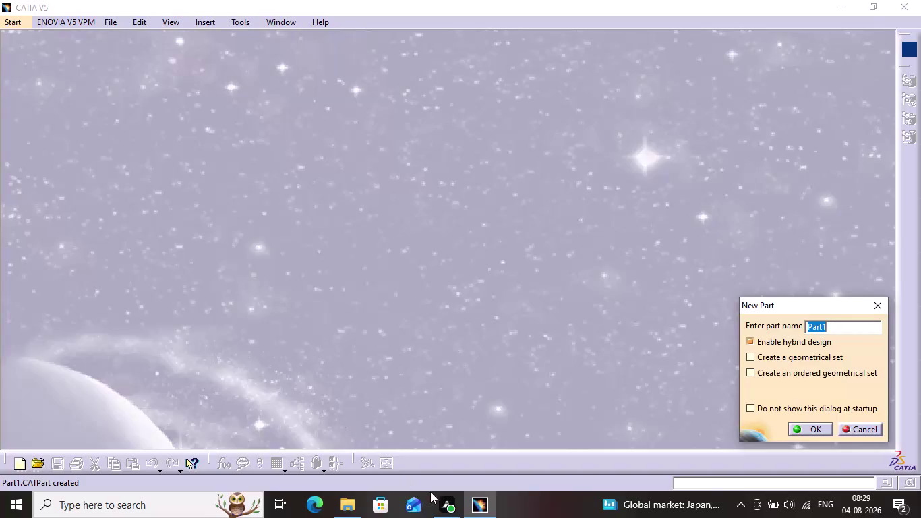
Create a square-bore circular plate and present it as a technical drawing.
Create the new part Part1 and select its yz plane.
click(822, 433)
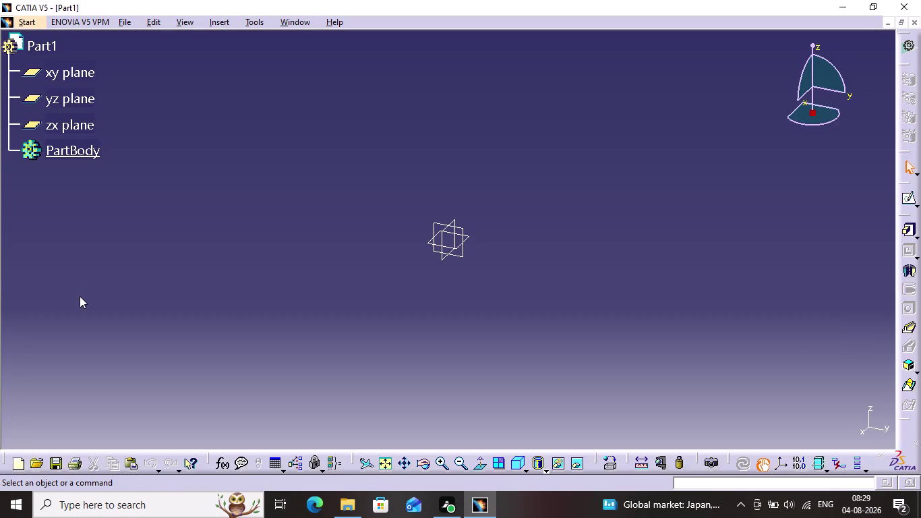
click(461, 231)
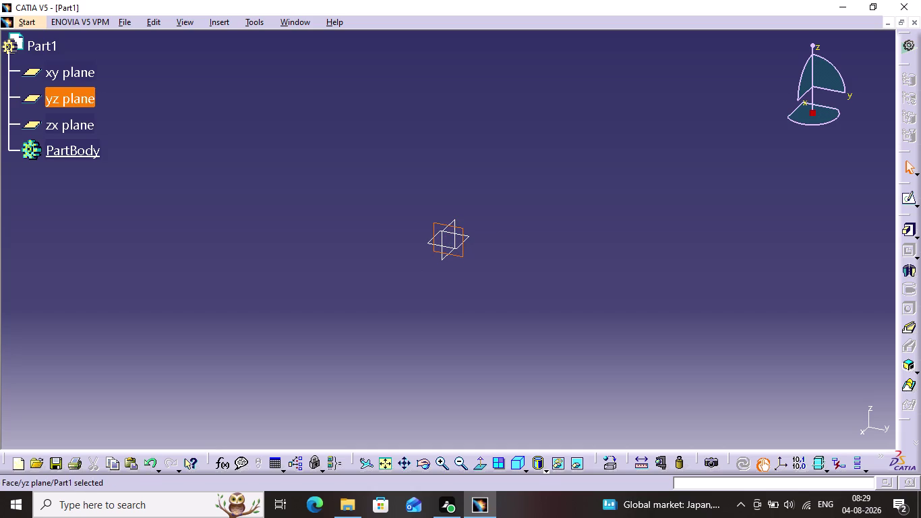
Briefly open and exit a yz-plane sketch, then start a sketch on the xy plane.
click(905, 202)
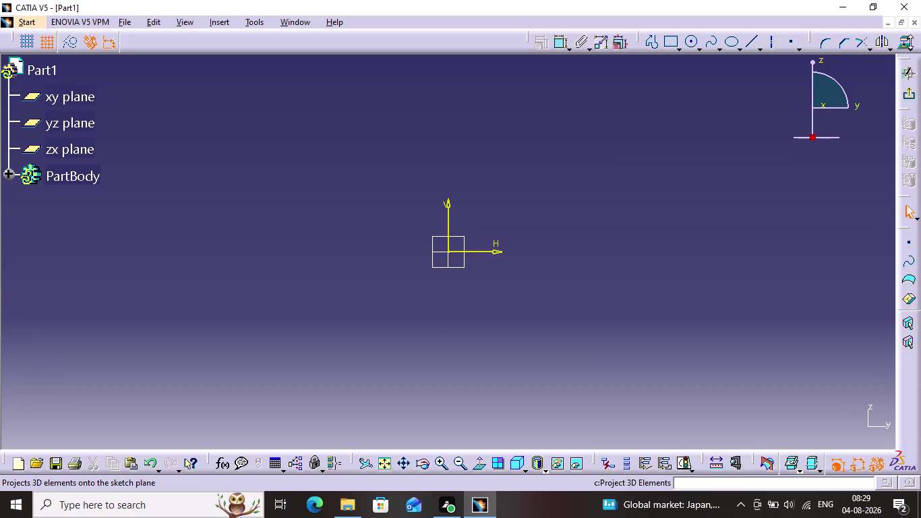
click(909, 98)
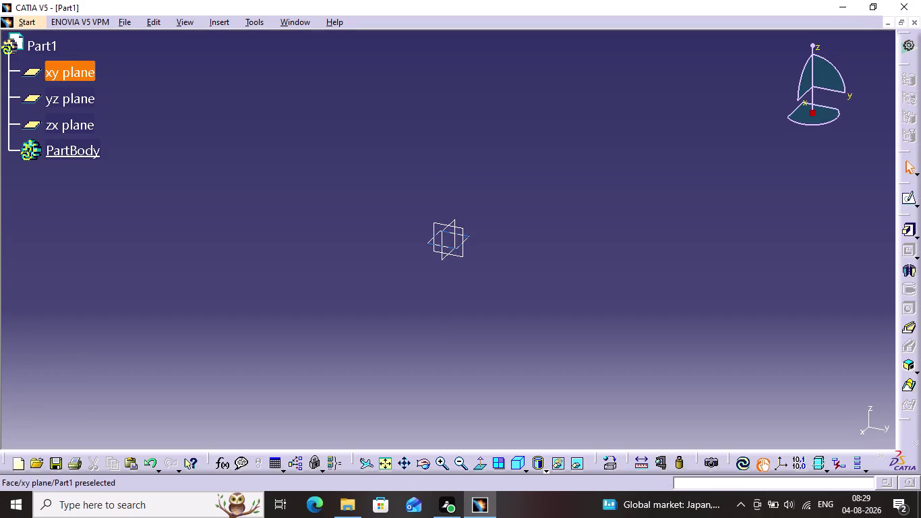
click(469, 234)
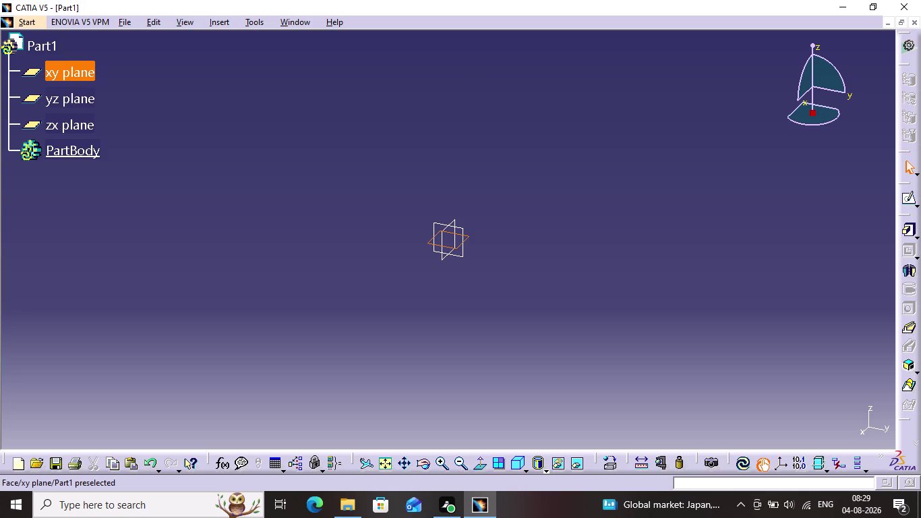
click(916, 195)
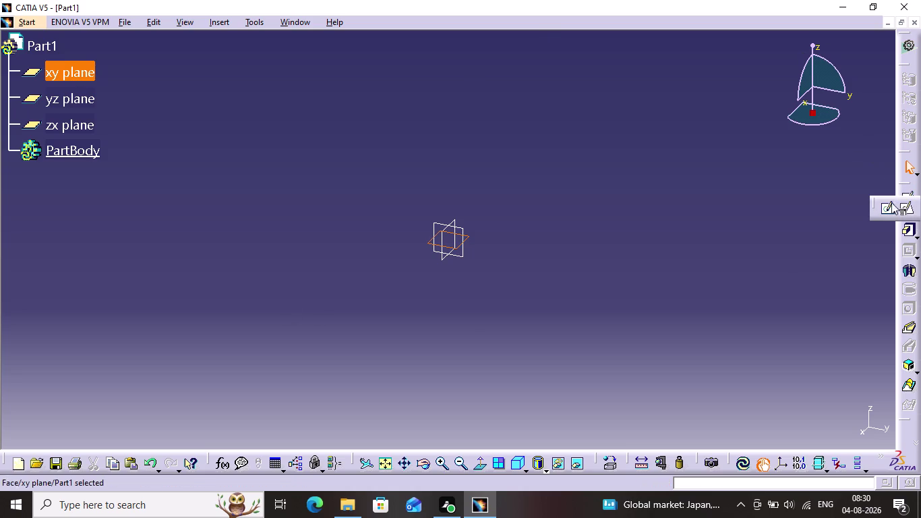
click(891, 208)
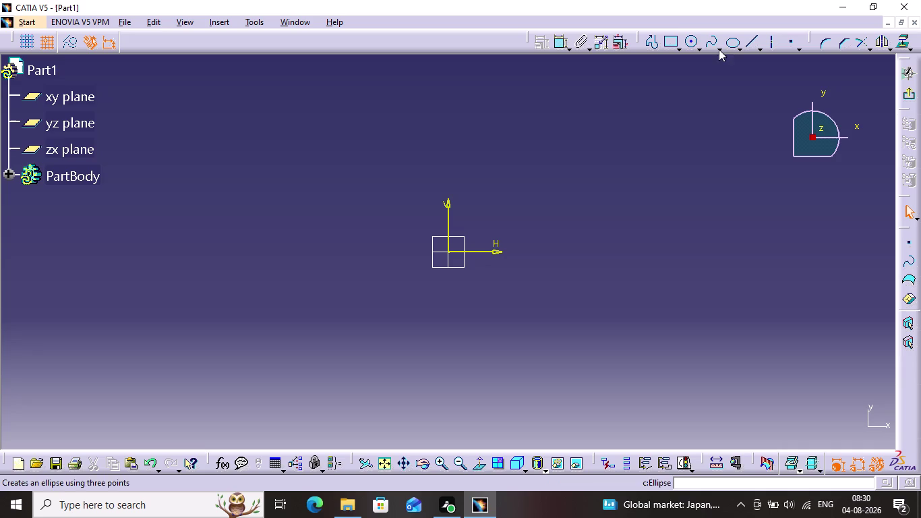
Cancel a misplaced circle, draw one centred on the origin, and begin its diameter dimension.
click(690, 39)
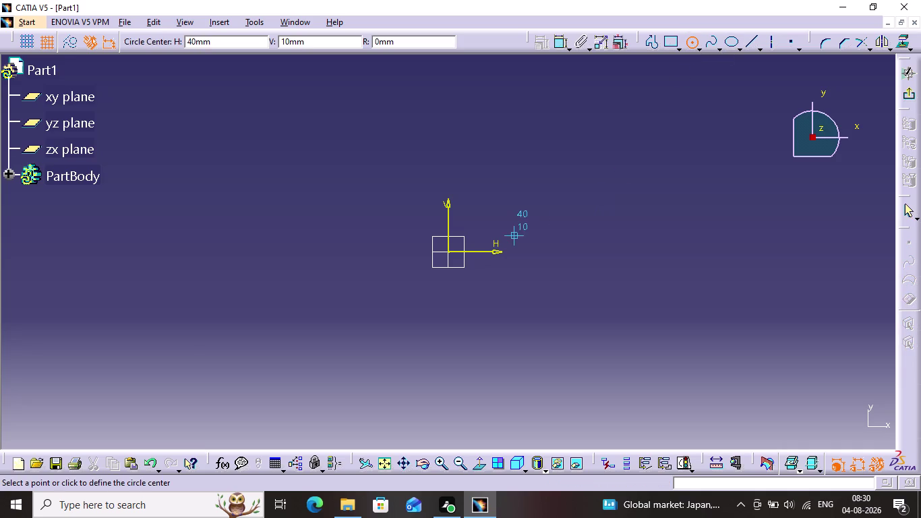
drag(459, 247, 446, 251)
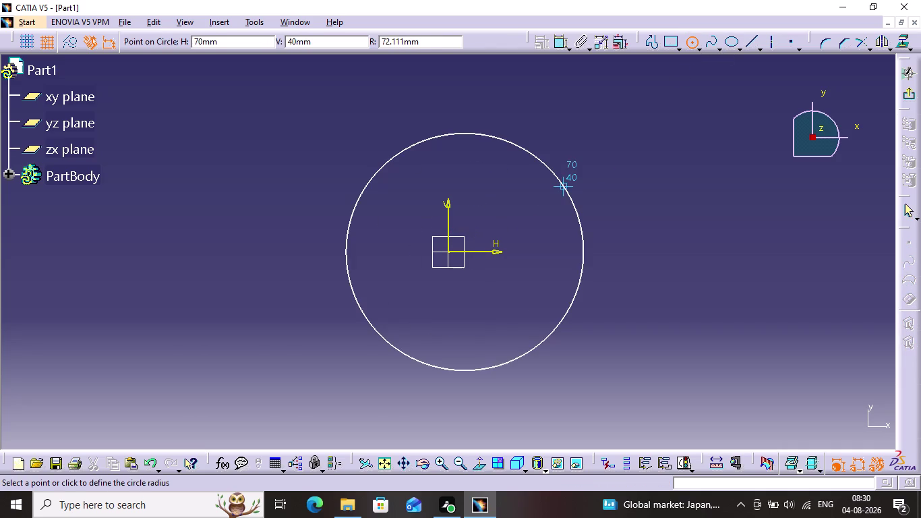
key(Escape)
key(Escape)
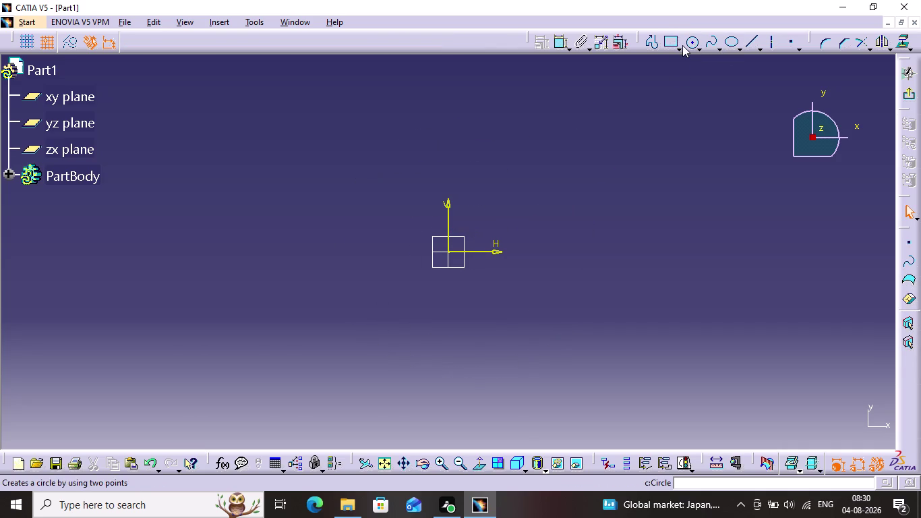
click(686, 42)
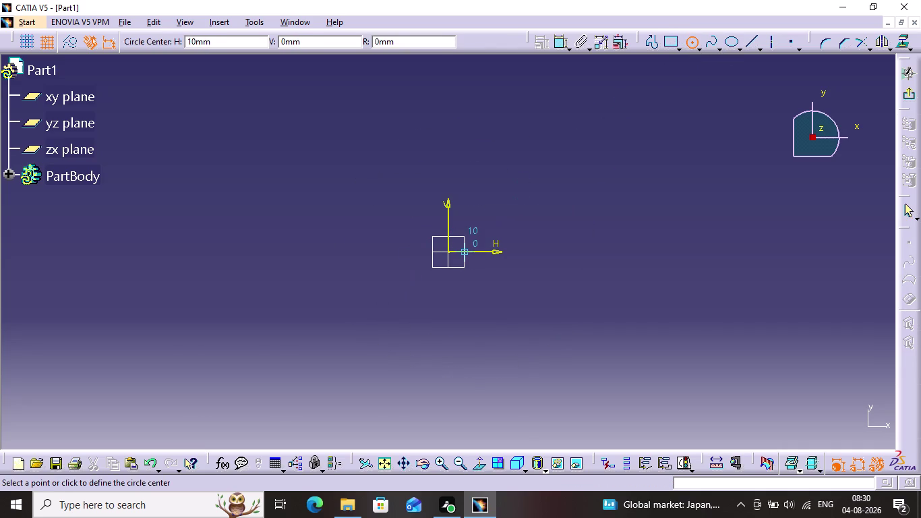
click(447, 248)
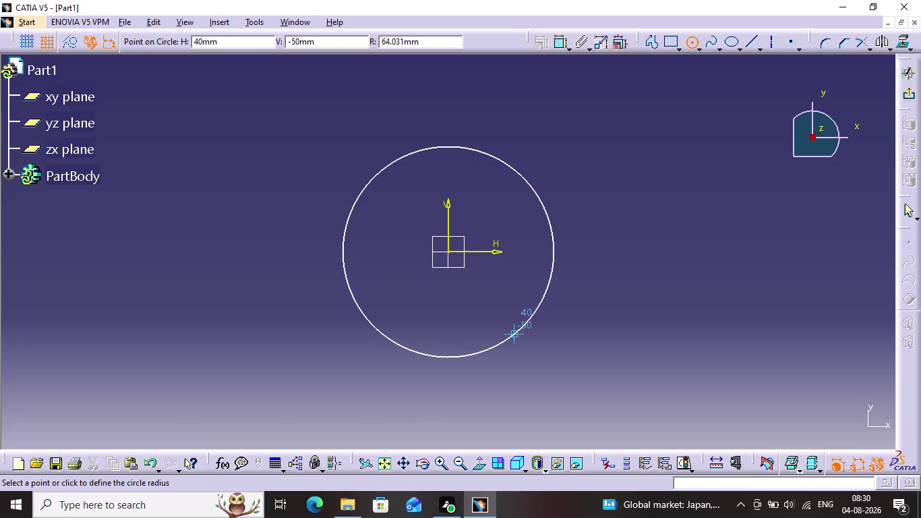
click(516, 327)
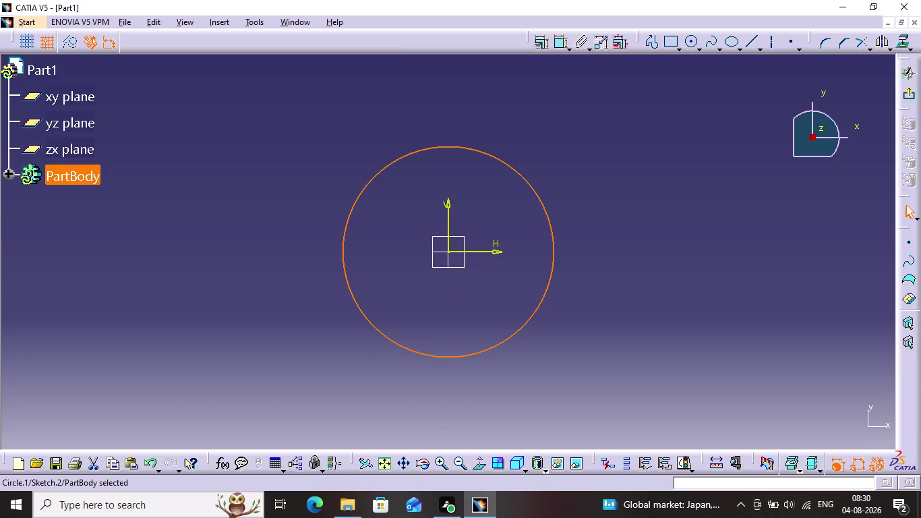
click(561, 47)
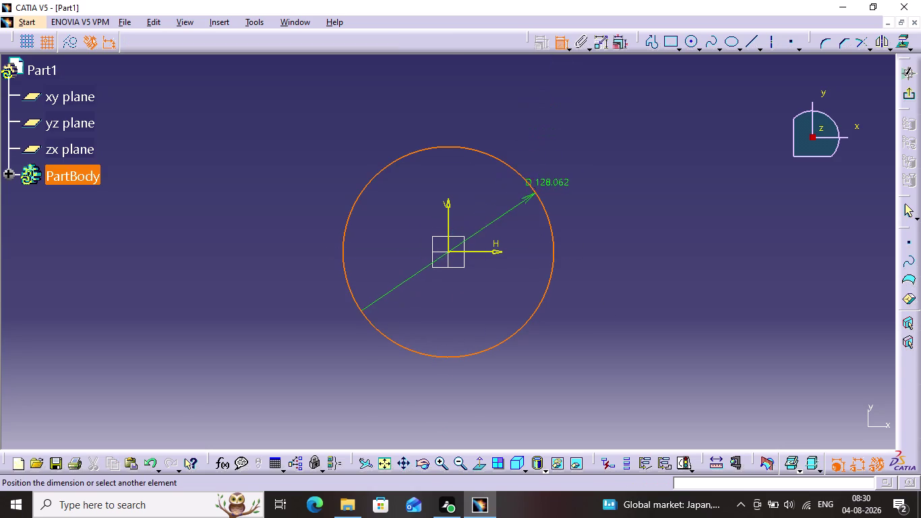
Place the diameter dimension and set it to 140 mm.
triple_click(567, 160)
double_click(568, 160)
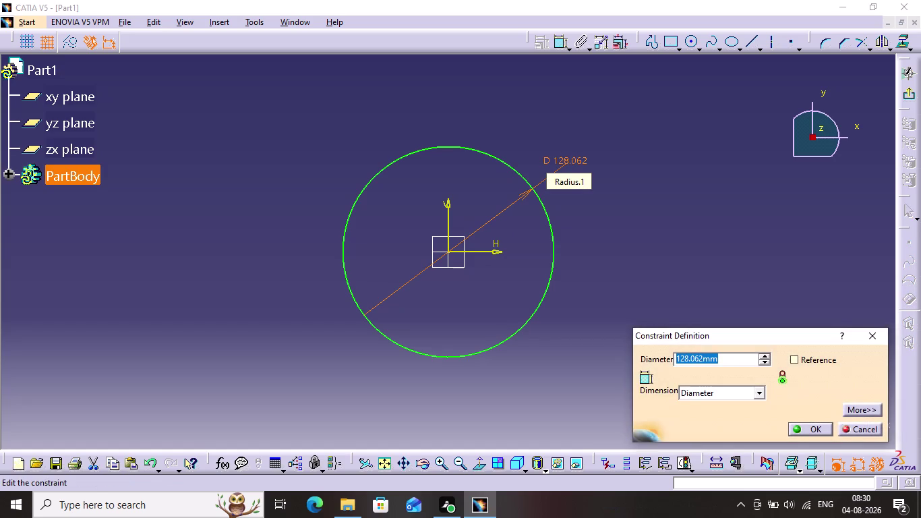
key(1)
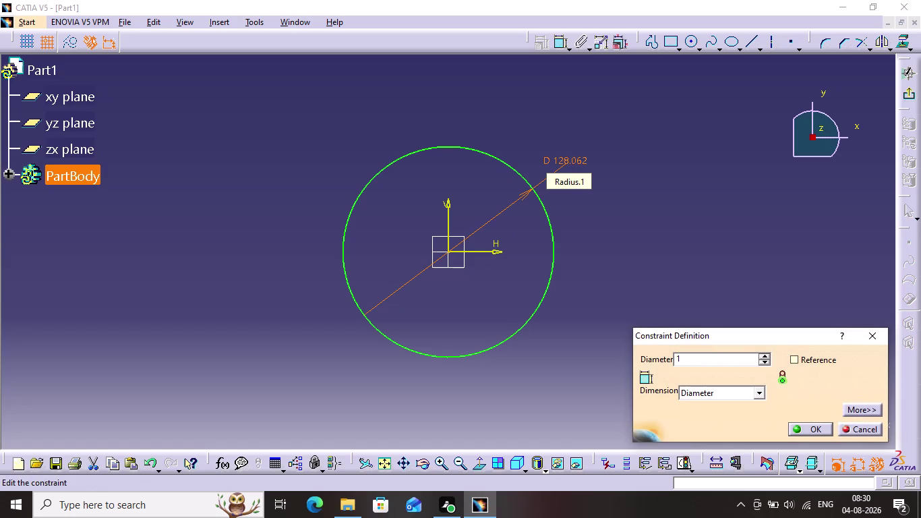
text(40)
key(Return)
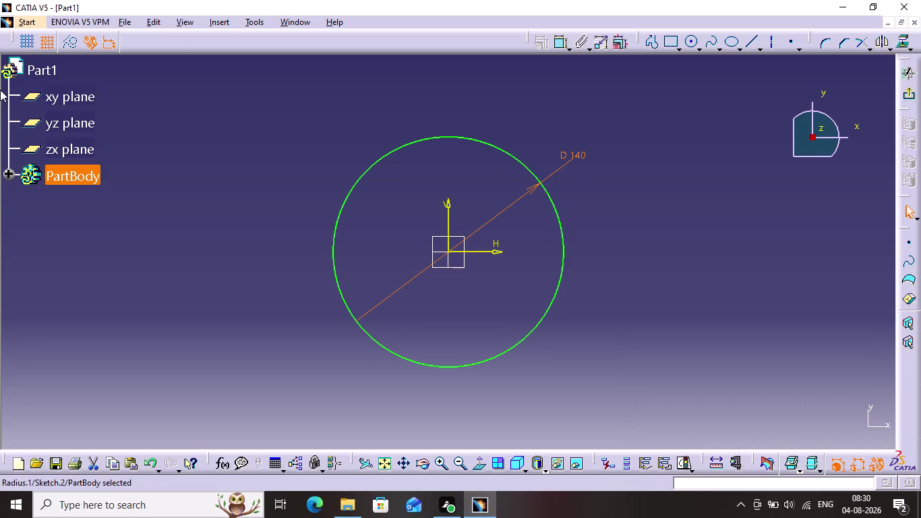
click(688, 40)
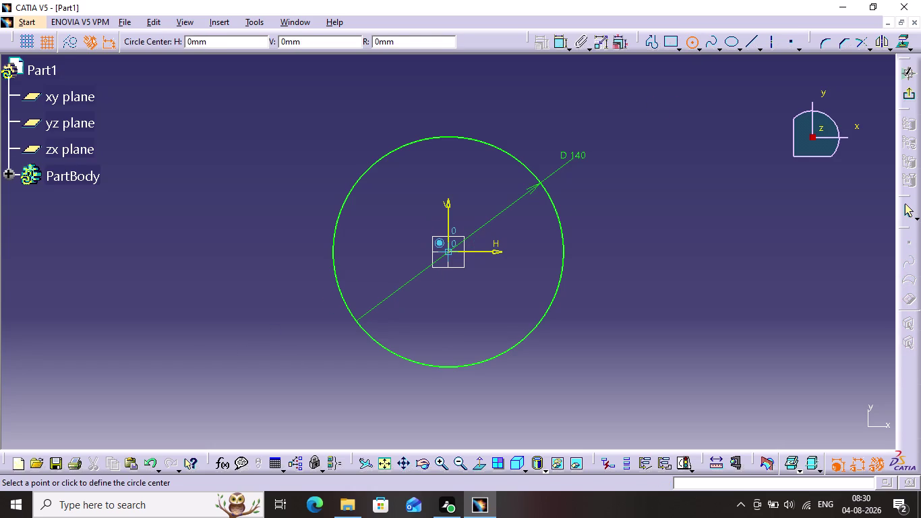
Draw a second circle at the origin and constrain its diameter to 95 mm.
click(449, 249)
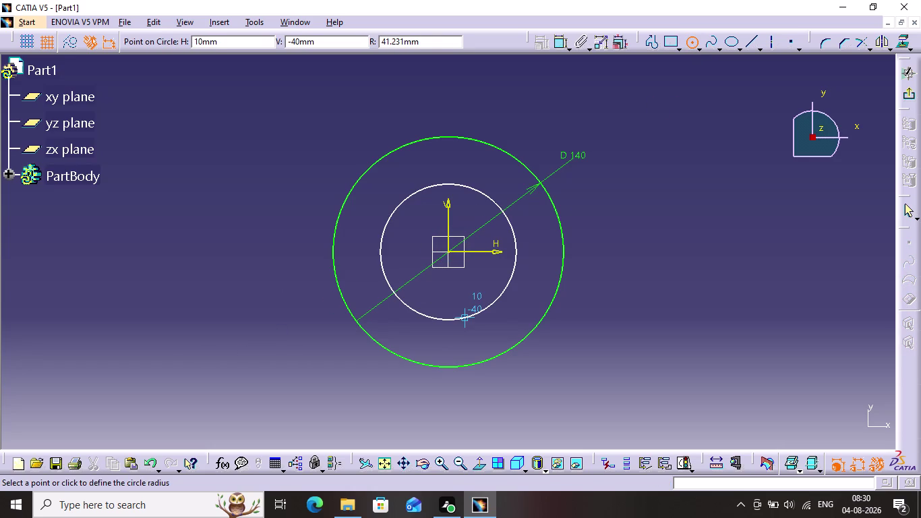
click(470, 327)
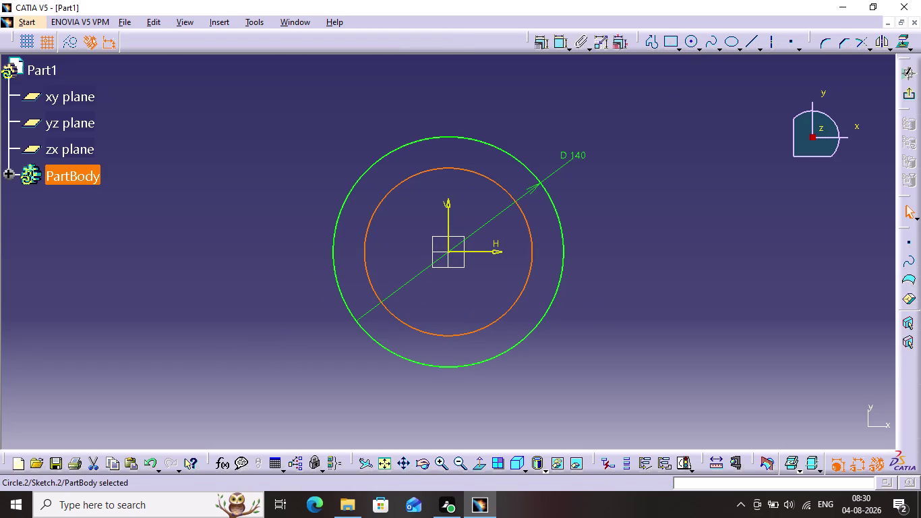
click(555, 43)
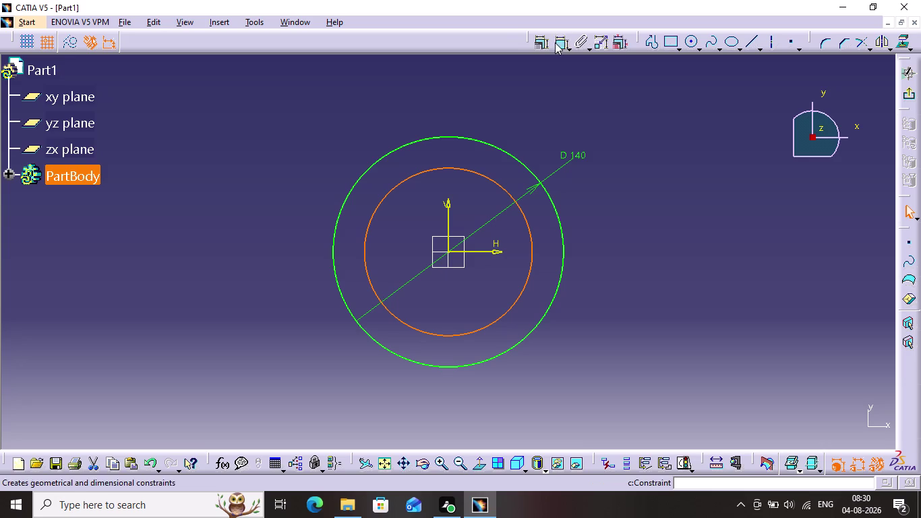
click(538, 103)
double_click(537, 95)
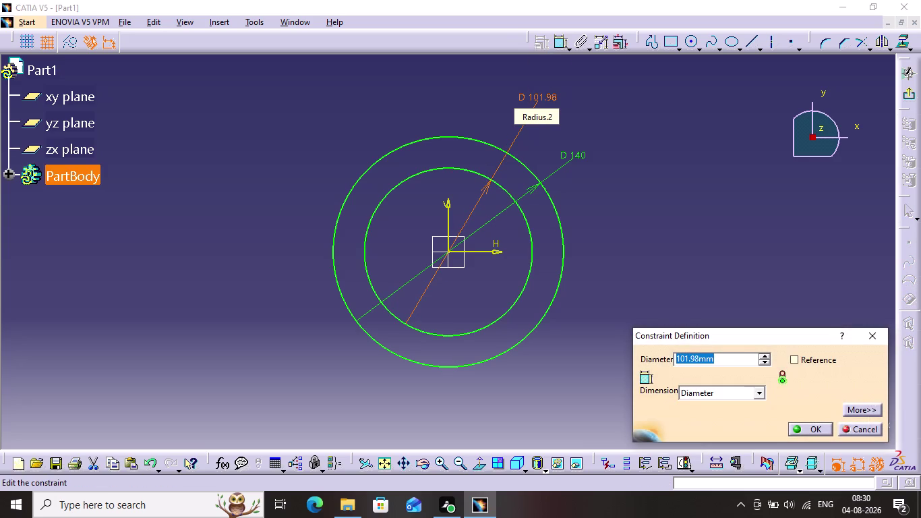
text(95)
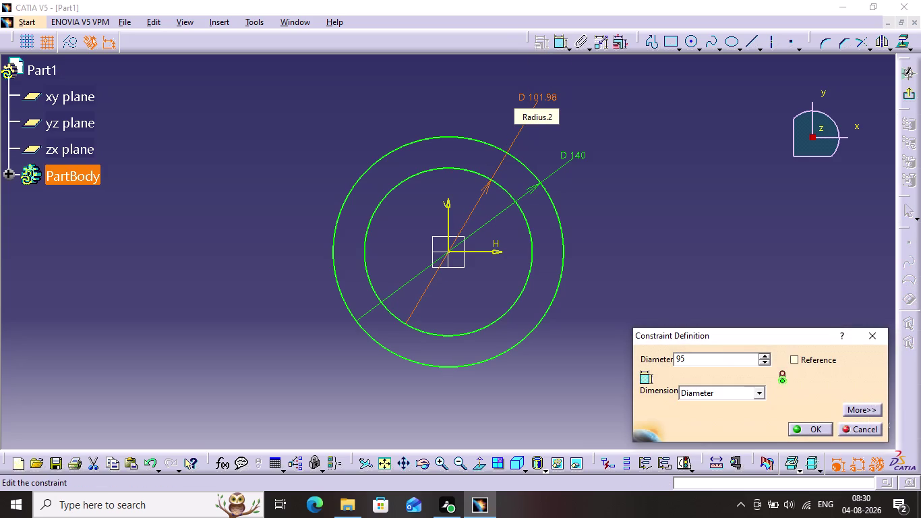
key(Return)
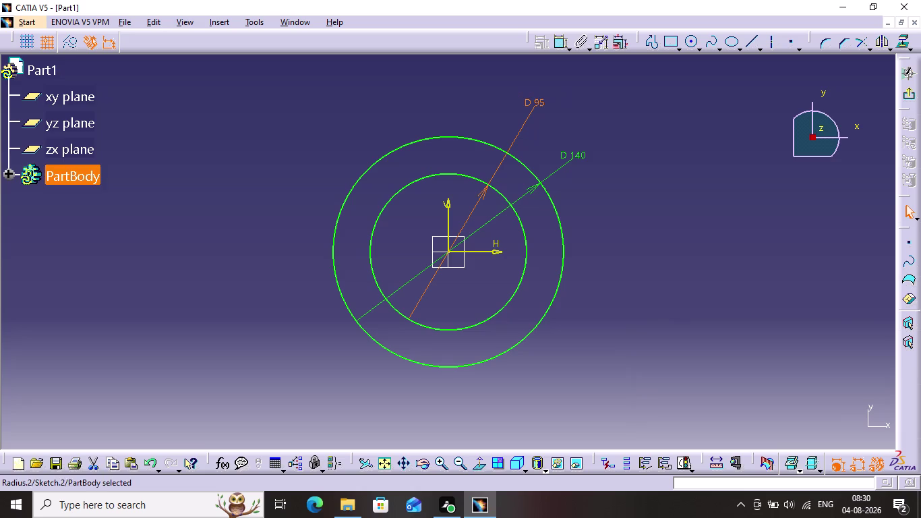
Convert the 95 mm inner circle into dashed construction geometry.
click(594, 89)
click(425, 176)
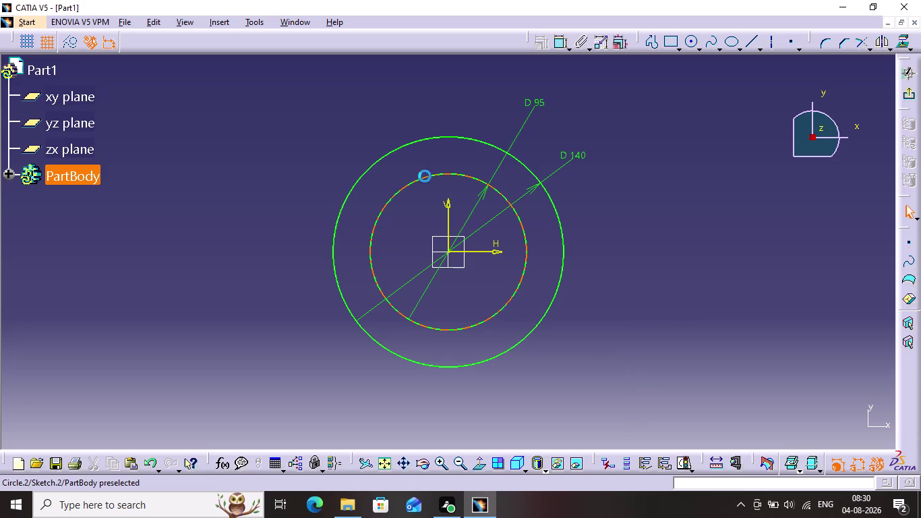
click(73, 43)
click(208, 113)
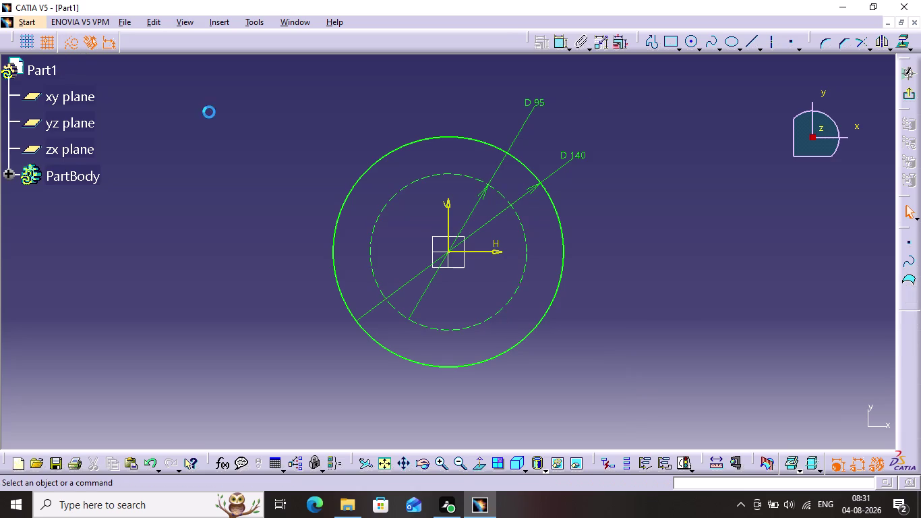
click(76, 39)
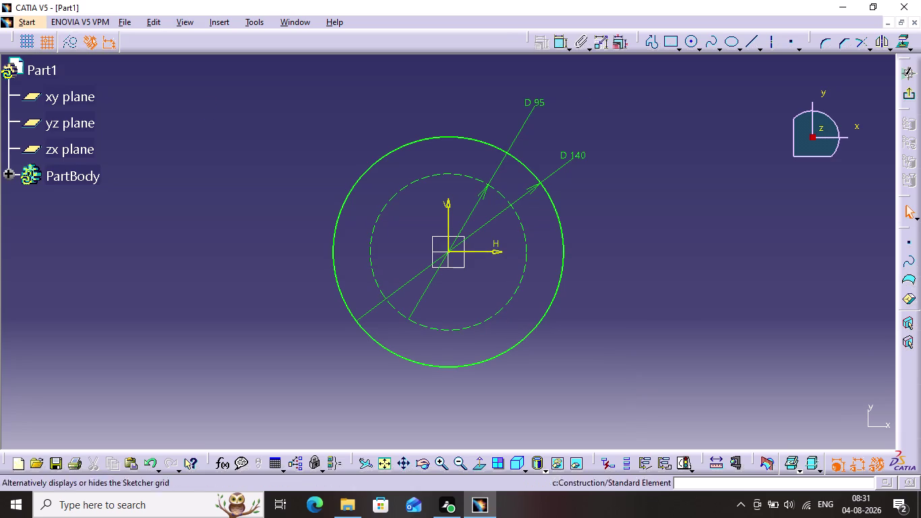
Draw small hole circles centred on the pitch circle's top and right.
click(695, 39)
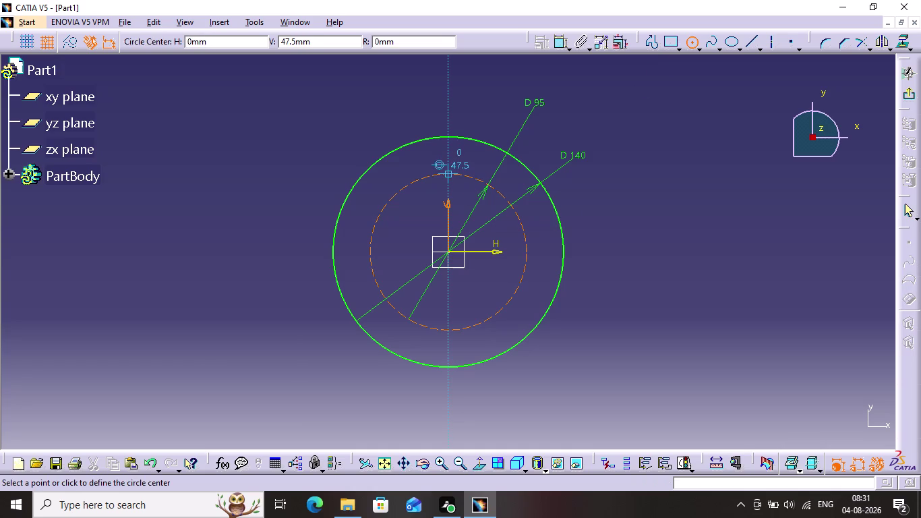
click(449, 173)
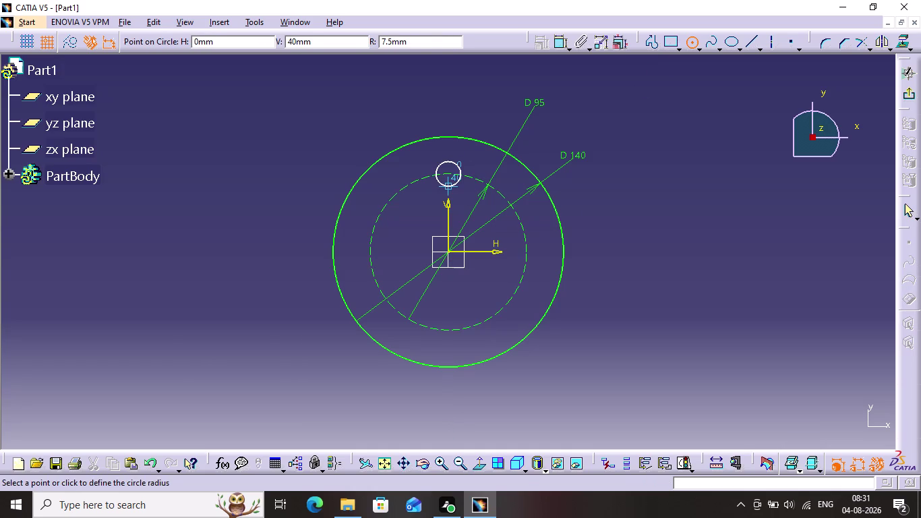
click(462, 188)
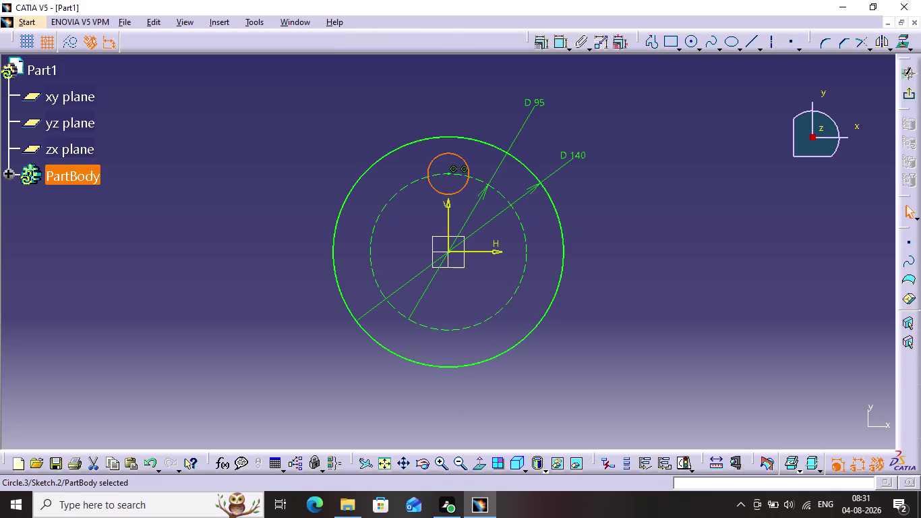
click(640, 199)
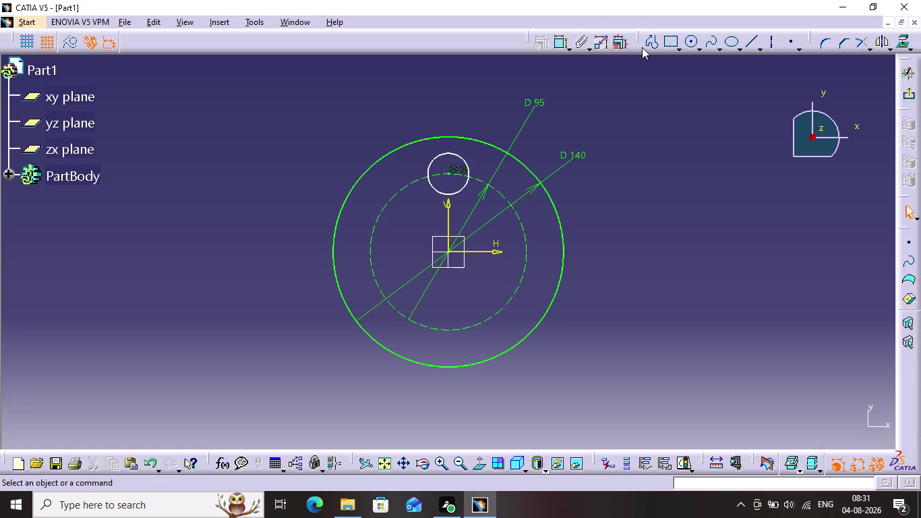
click(689, 41)
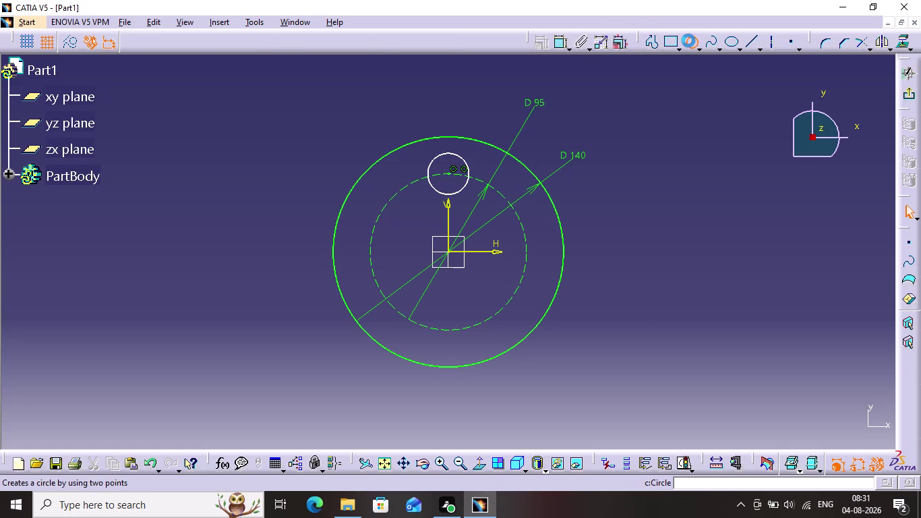
click(526, 251)
click(525, 267)
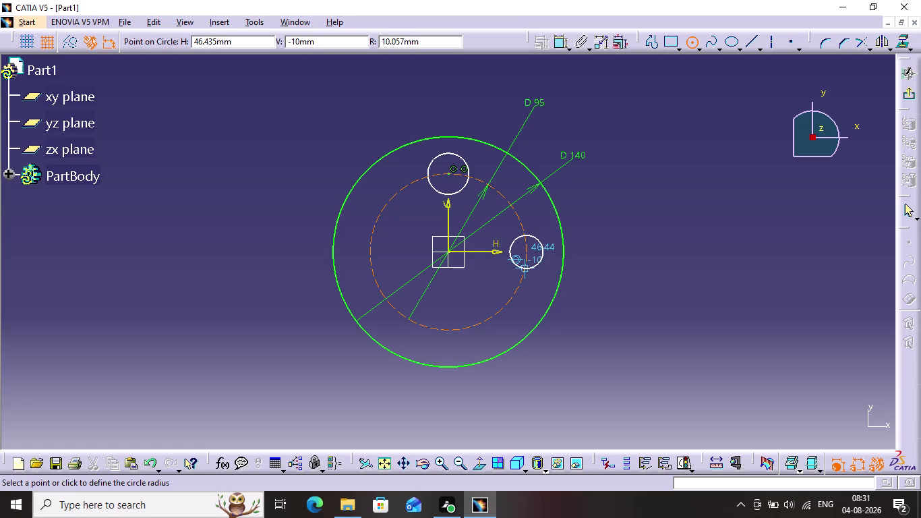
click(694, 248)
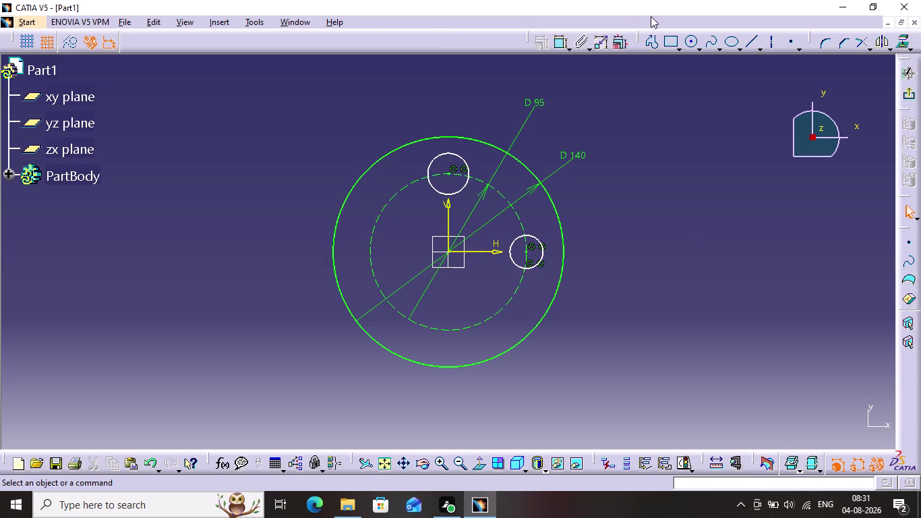
Draw hole circles on the pitch circle's left and bottom.
click(689, 43)
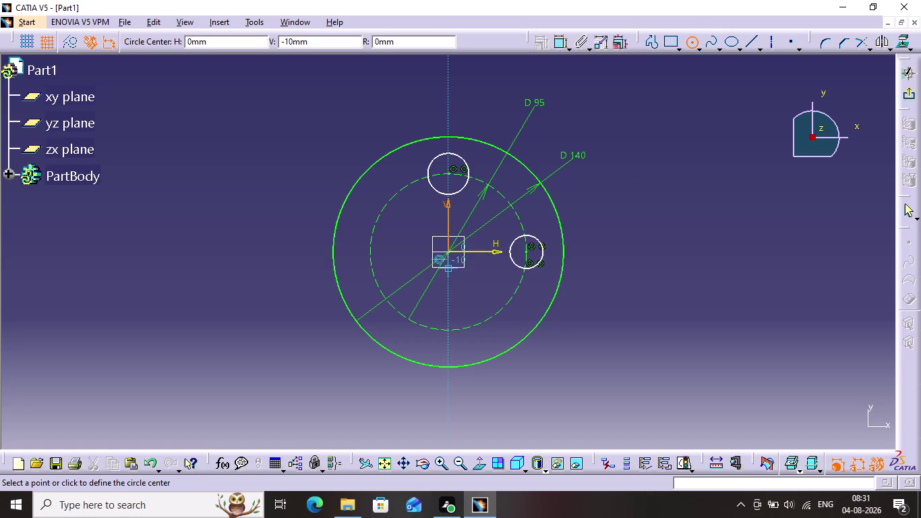
click(371, 251)
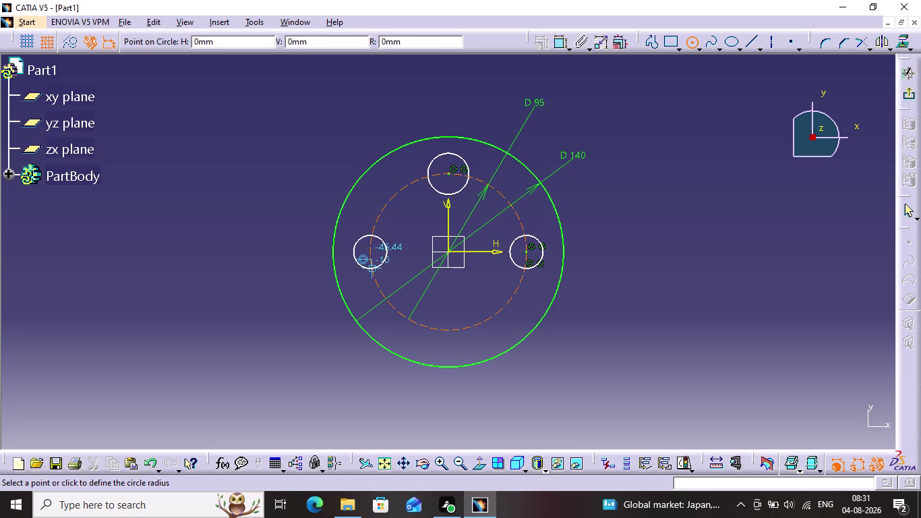
click(374, 263)
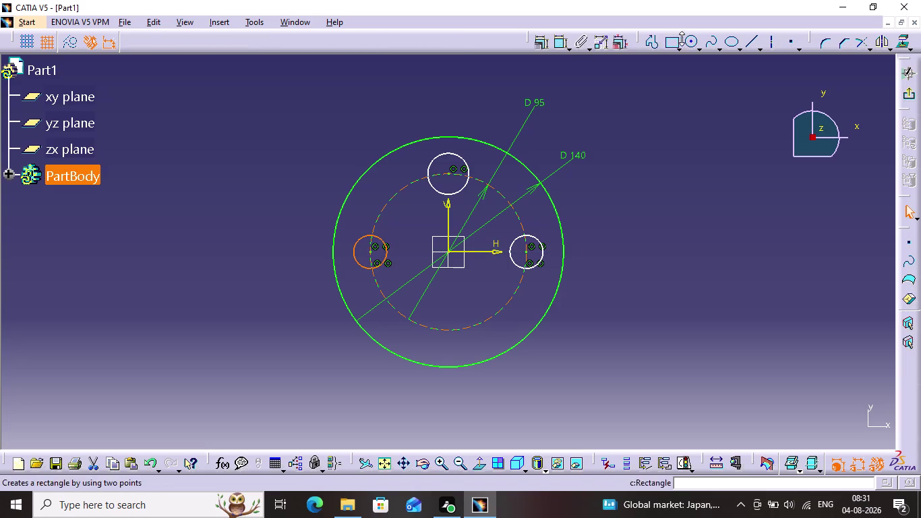
click(687, 43)
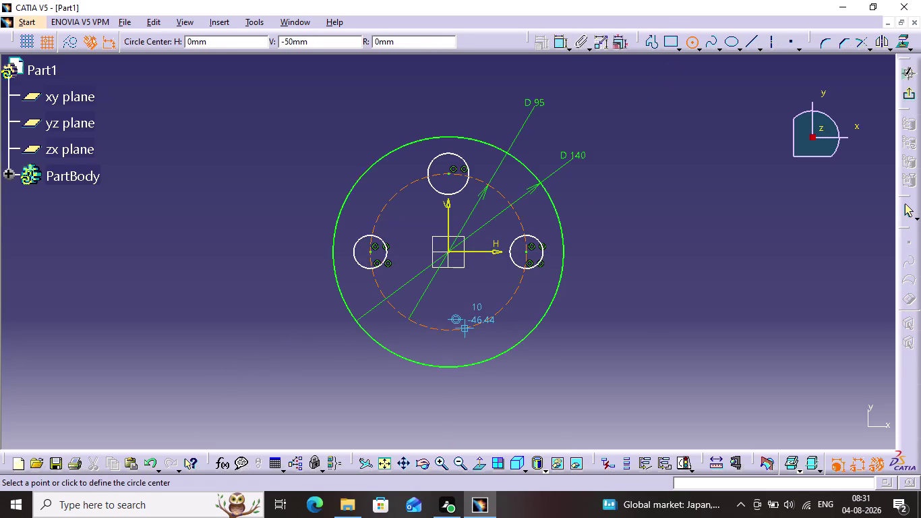
click(448, 331)
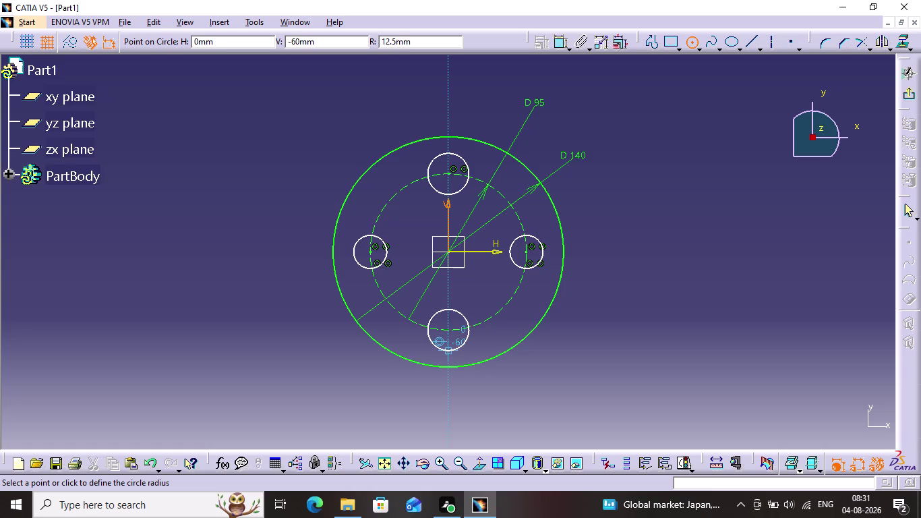
click(449, 343)
click(572, 355)
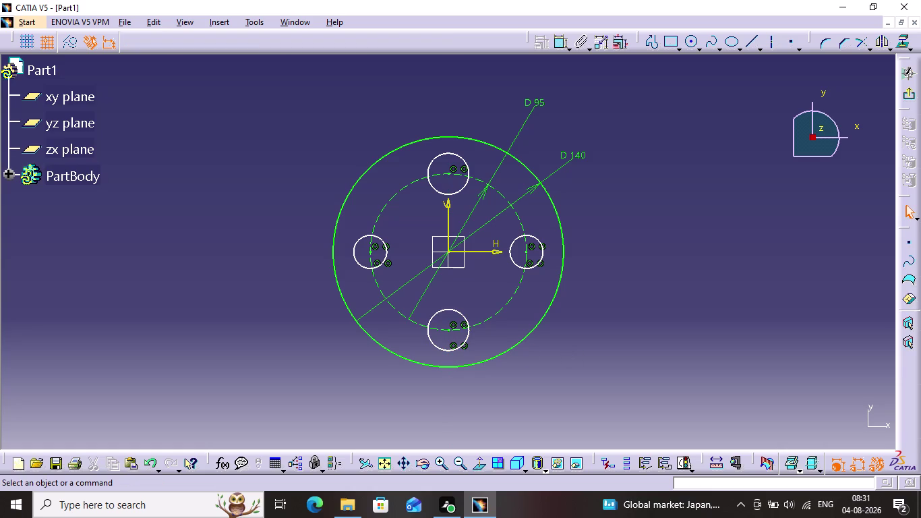
right_click(772, 339)
click(772, 339)
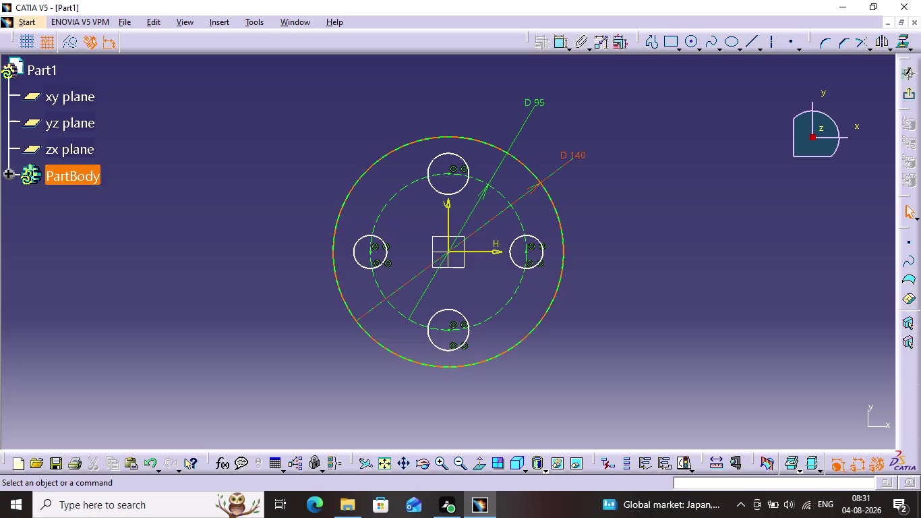
double_click(562, 45)
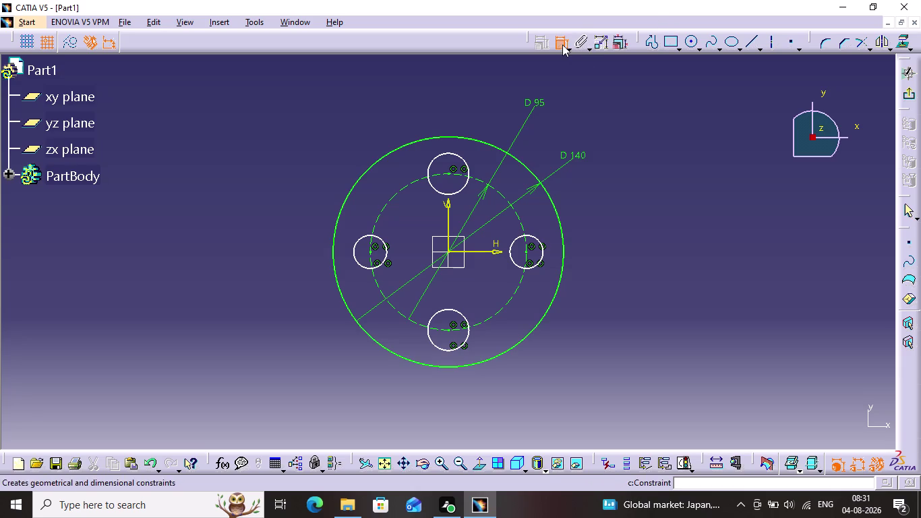
Dimension the top and right holes to 20 mm diameter.
click(447, 151)
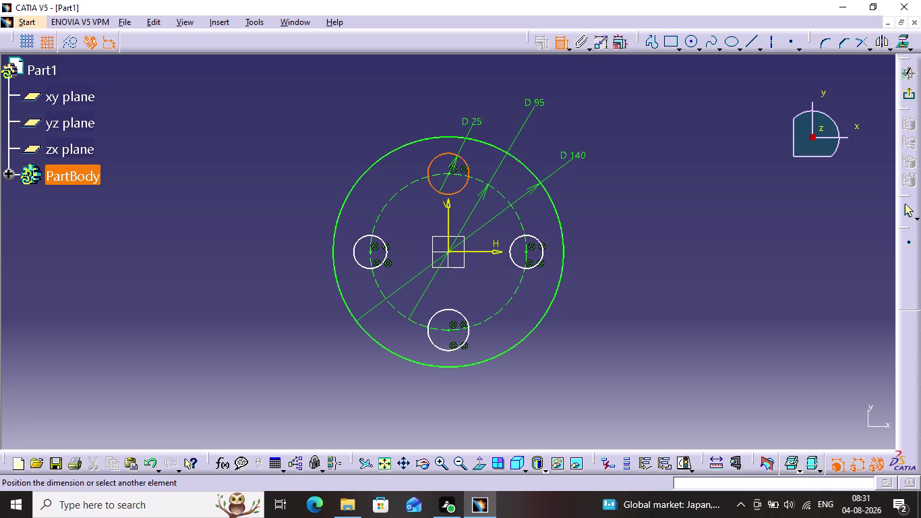
click(489, 108)
double_click(492, 103)
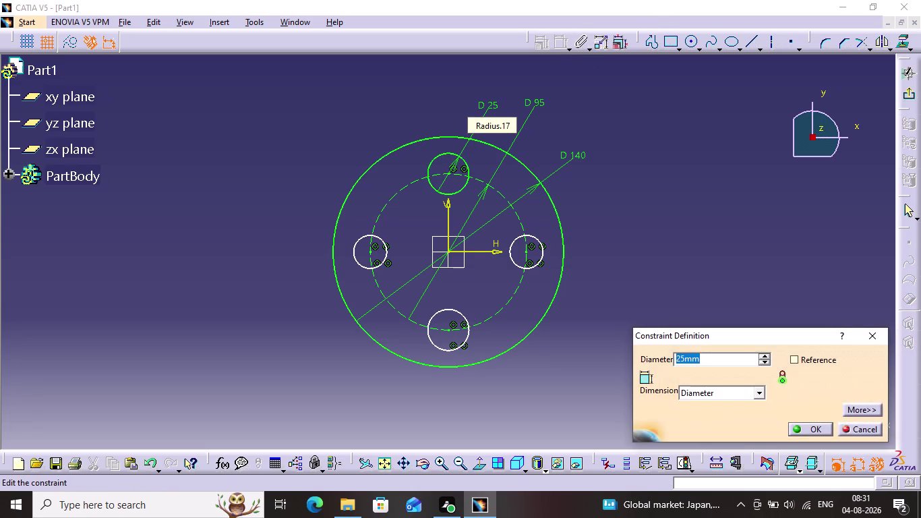
text(20)
key(Return)
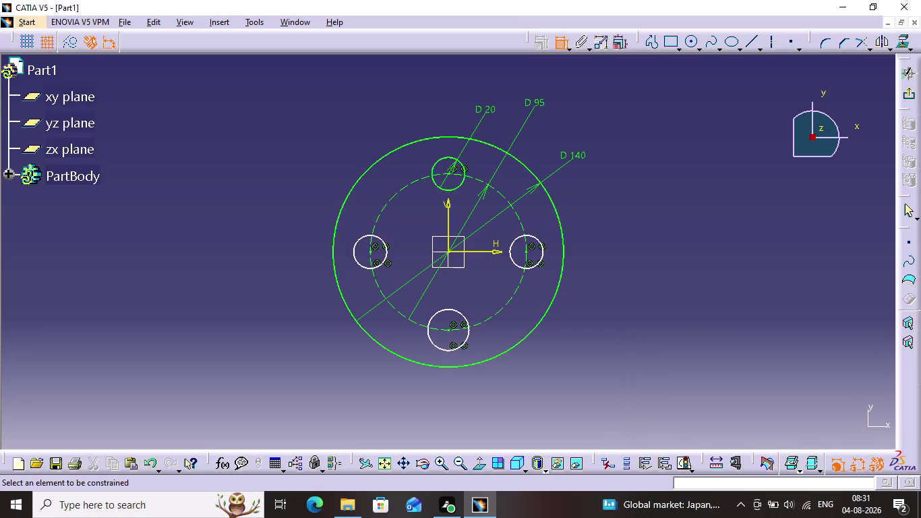
click(514, 238)
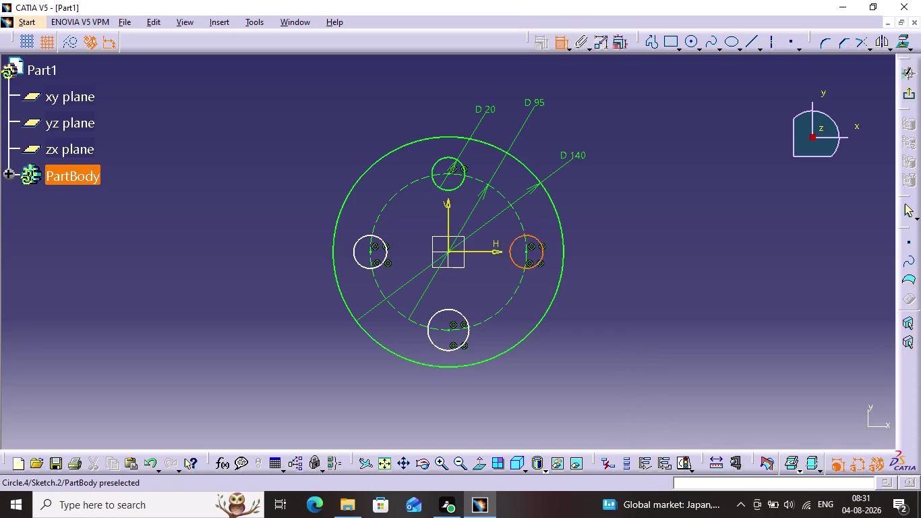
click(615, 209)
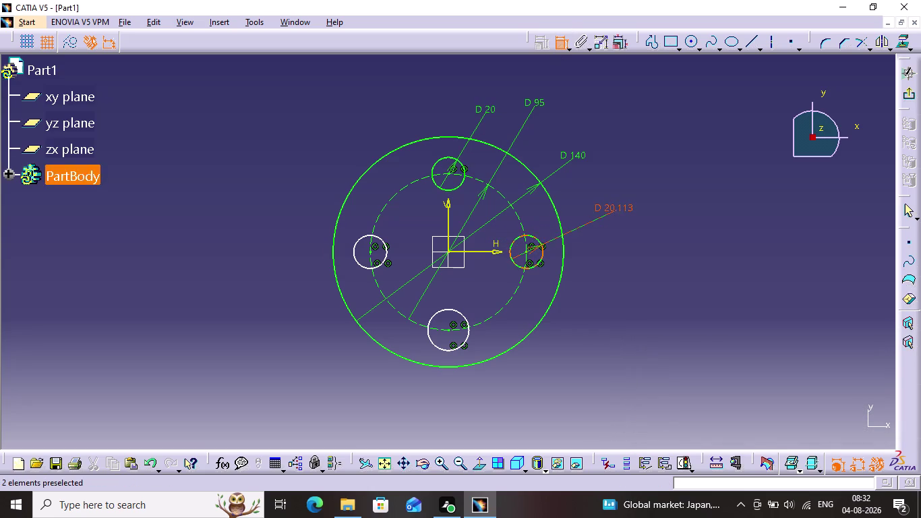
double_click(616, 207)
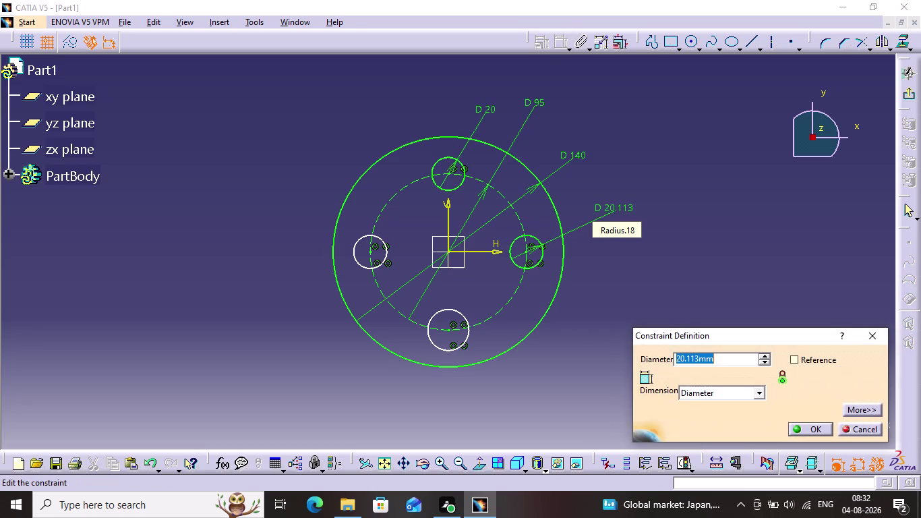
text(20)
key(Return)
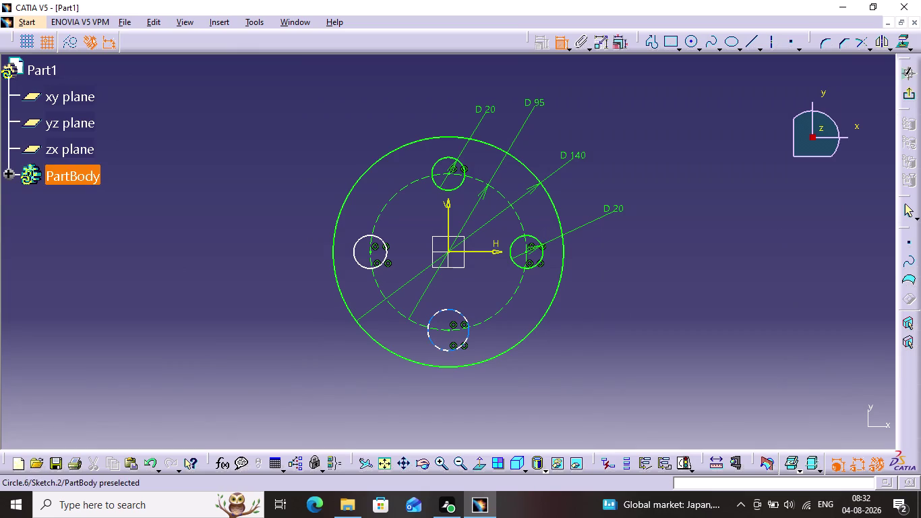
Dimension the bottom and left holes to 20 mm, then exit the sketch.
click(439, 312)
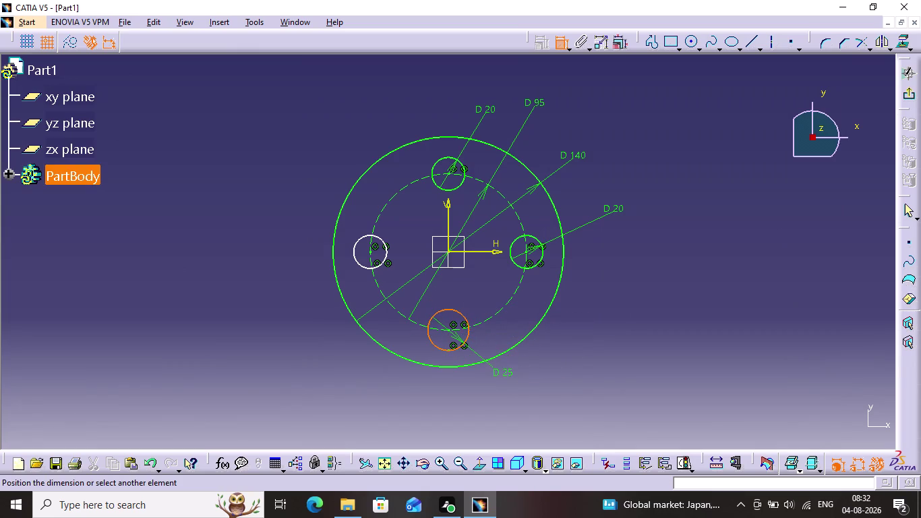
click(503, 386)
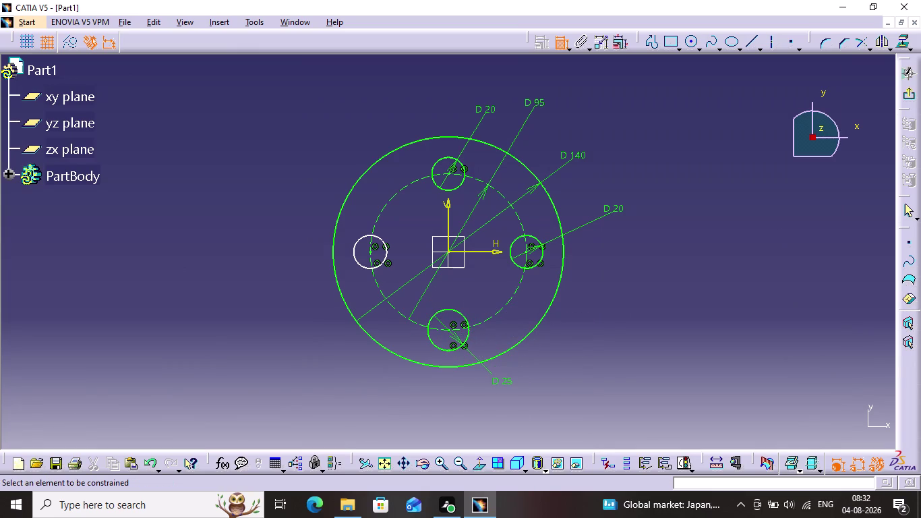
double_click(503, 383)
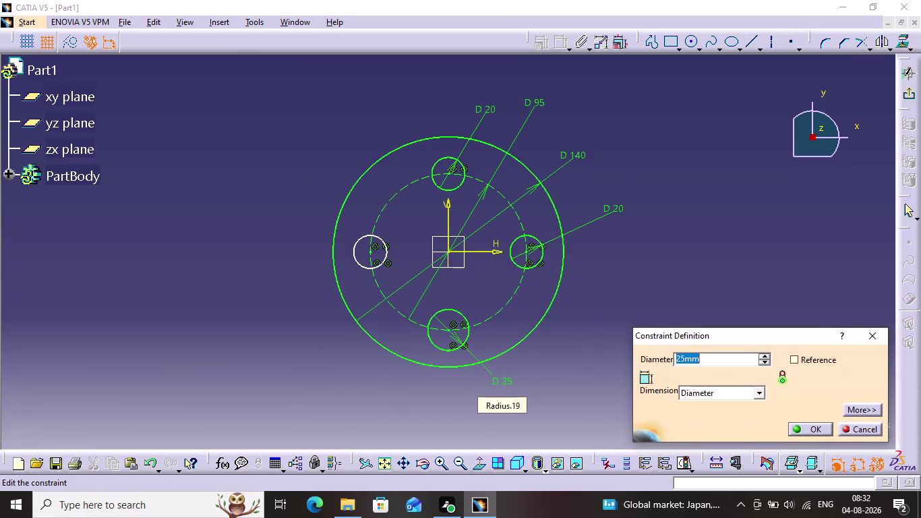
text(20)
key(Return)
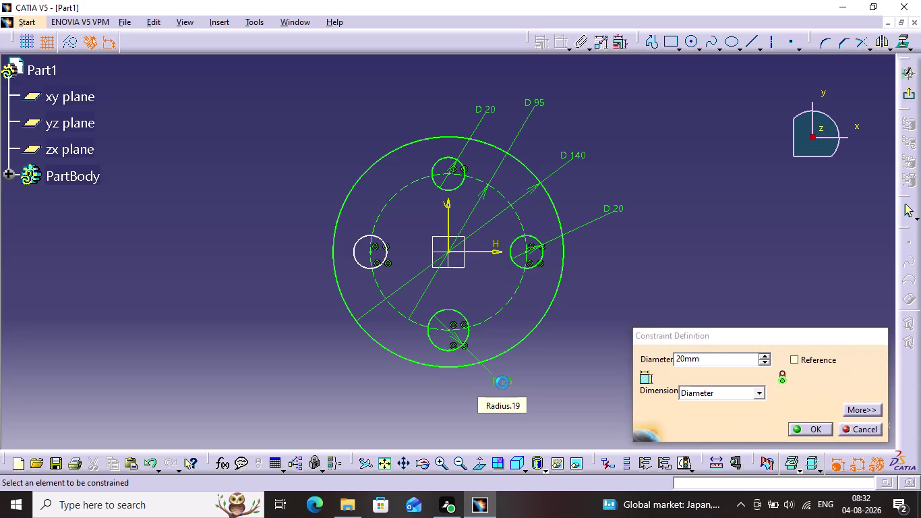
click(355, 262)
click(268, 304)
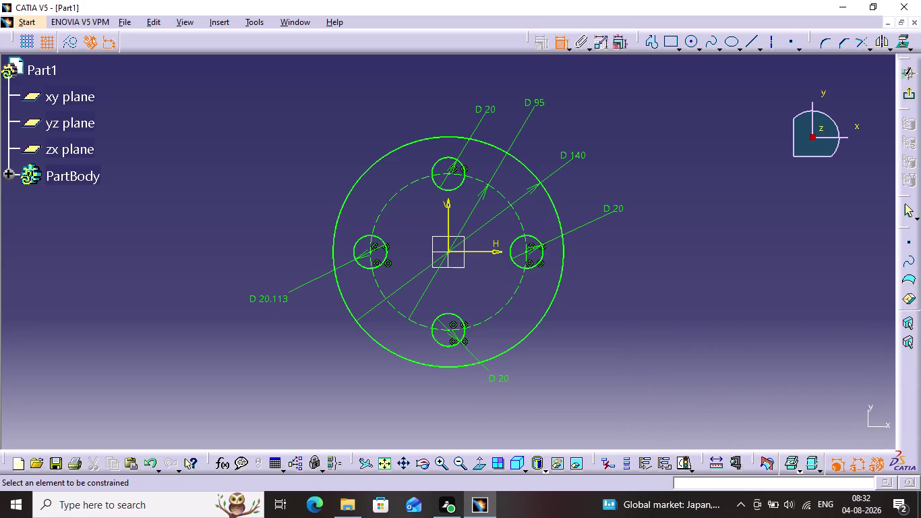
double_click(269, 299)
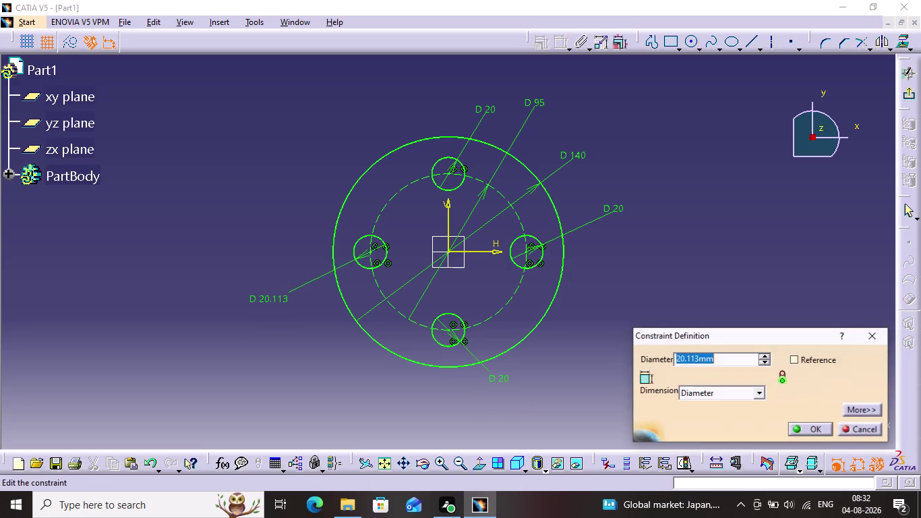
text(20)
key(Return)
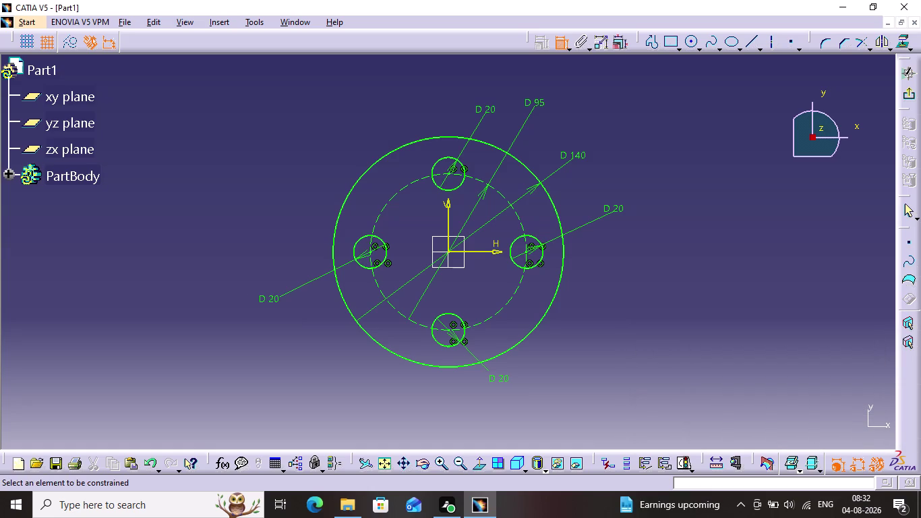
click(911, 96)
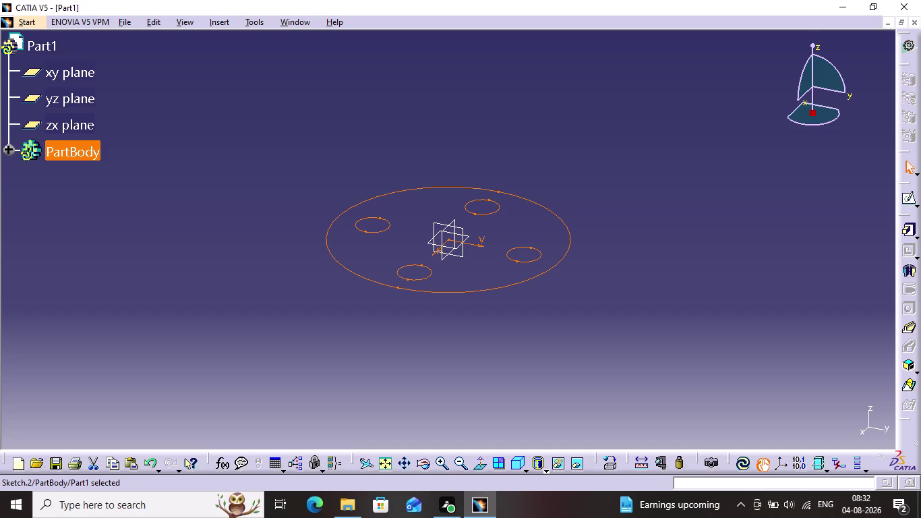
Pad the sketch into a 15 mm thick plate with four through-holes.
click(904, 228)
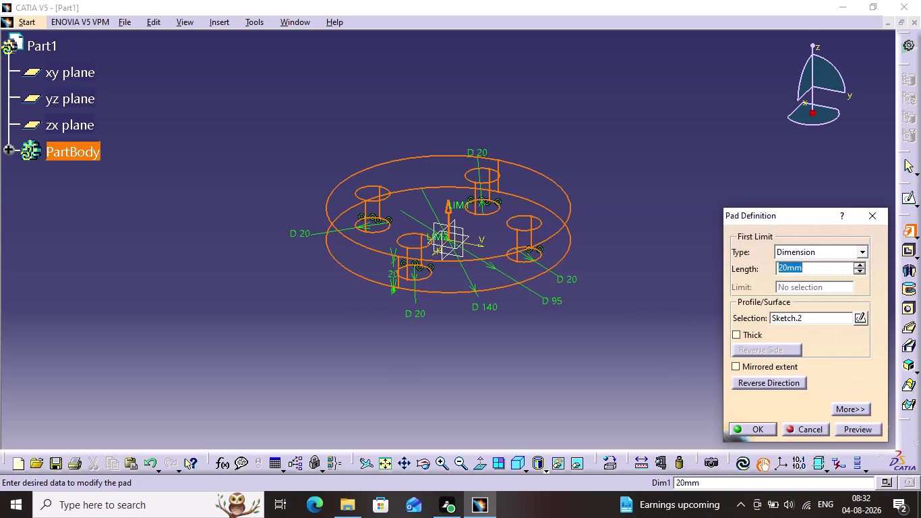
key(2)
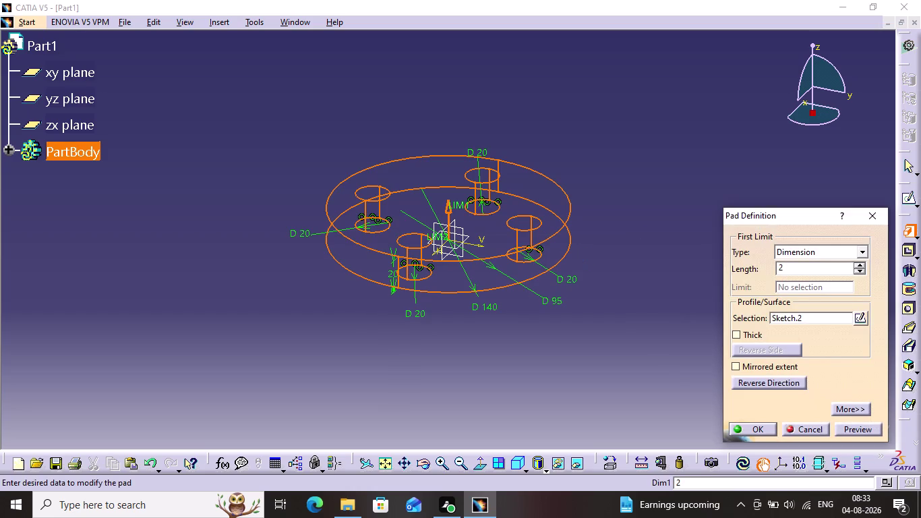
key(5)
key(BackSpace)
key(BackSpace)
key(BackSpace)
text(15)
key(Return)
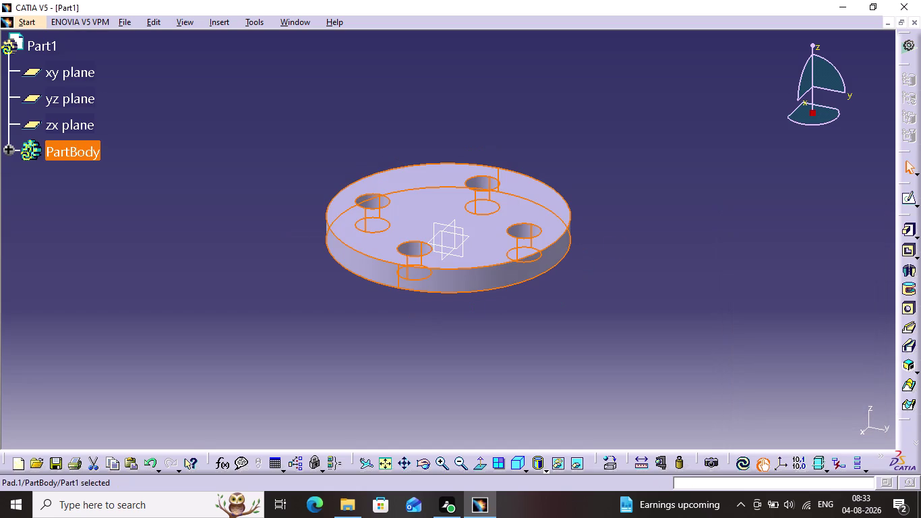
click(616, 248)
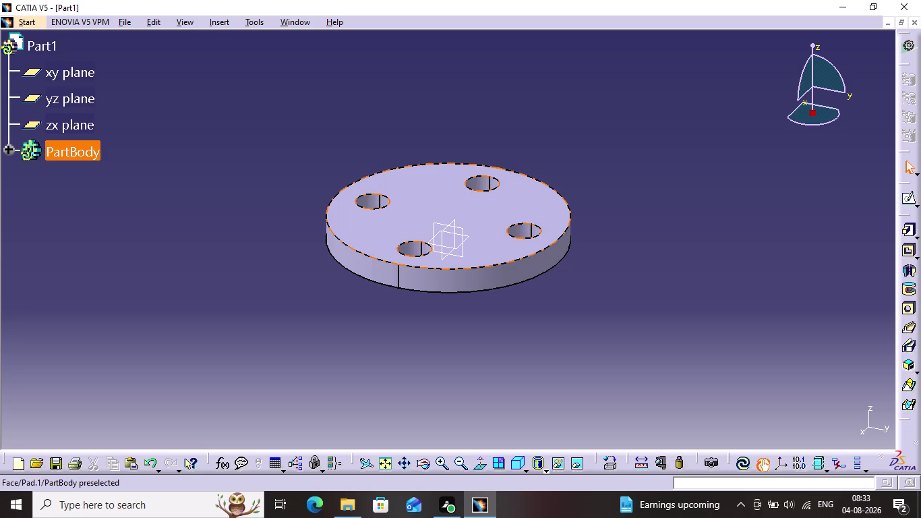
Open a new sketch on the plate's top face and fit the plate in view.
click(491, 225)
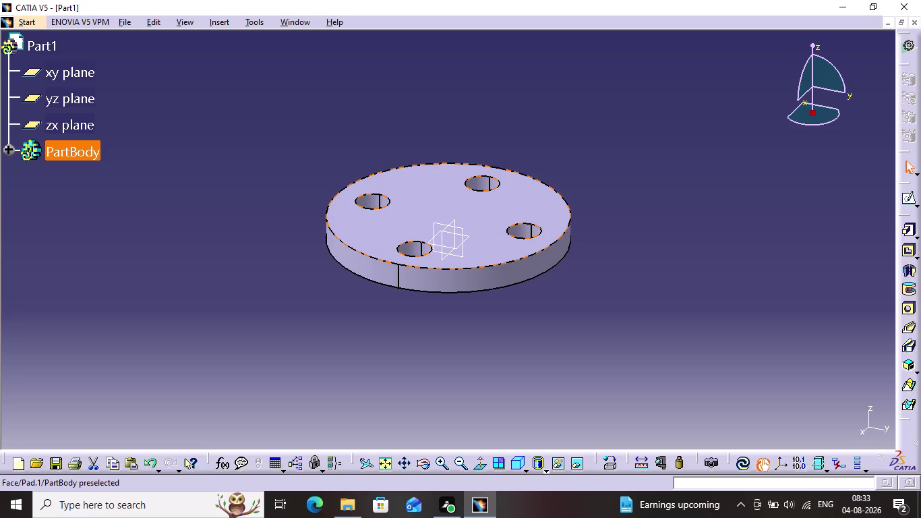
click(912, 196)
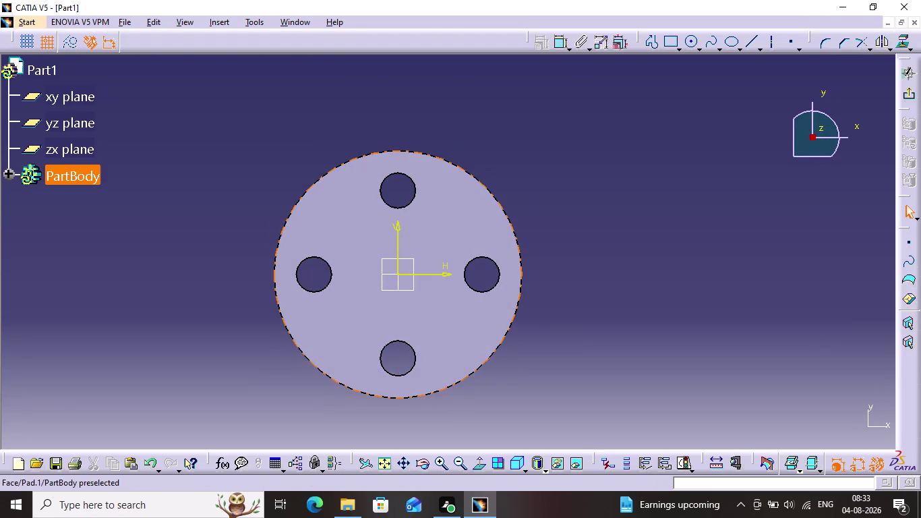
click(386, 466)
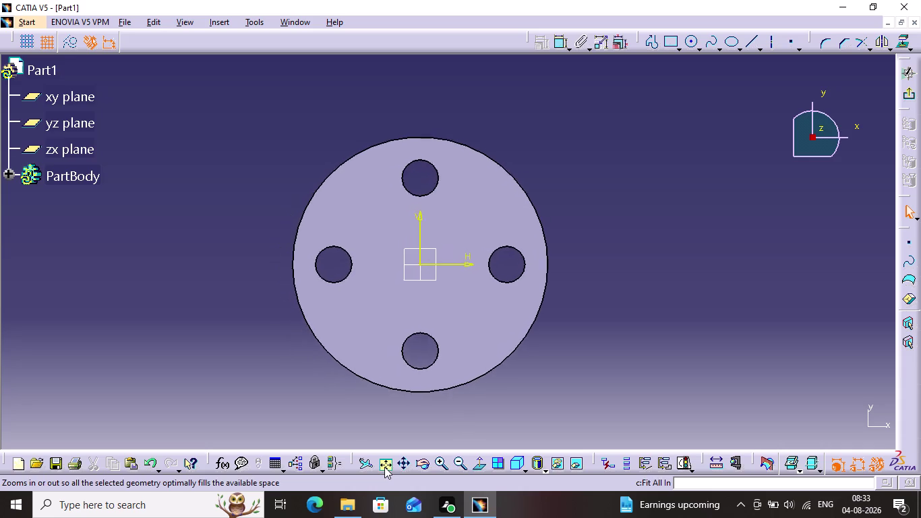
click(692, 38)
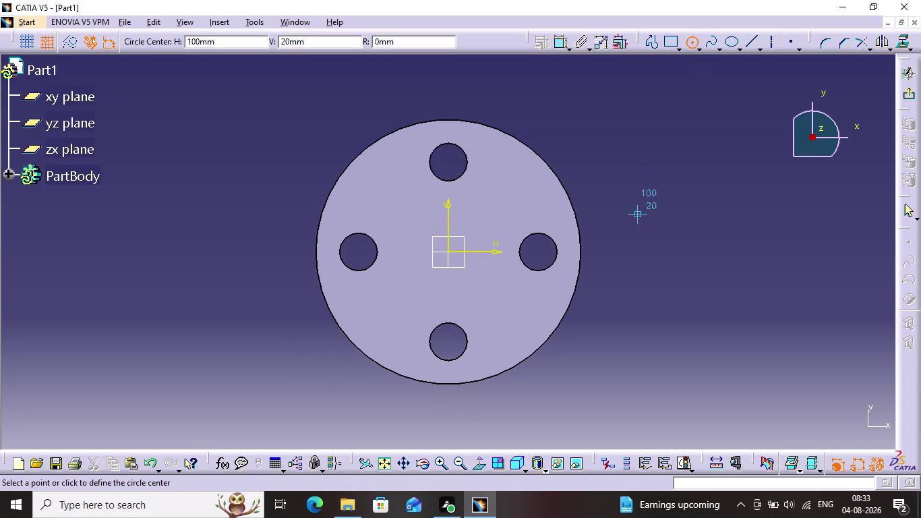
click(448, 252)
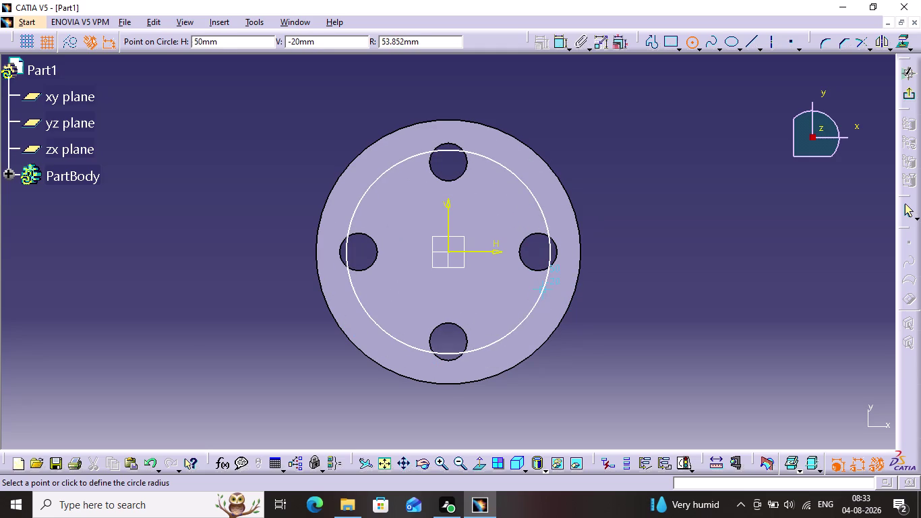
key(Escape)
key(Escape)
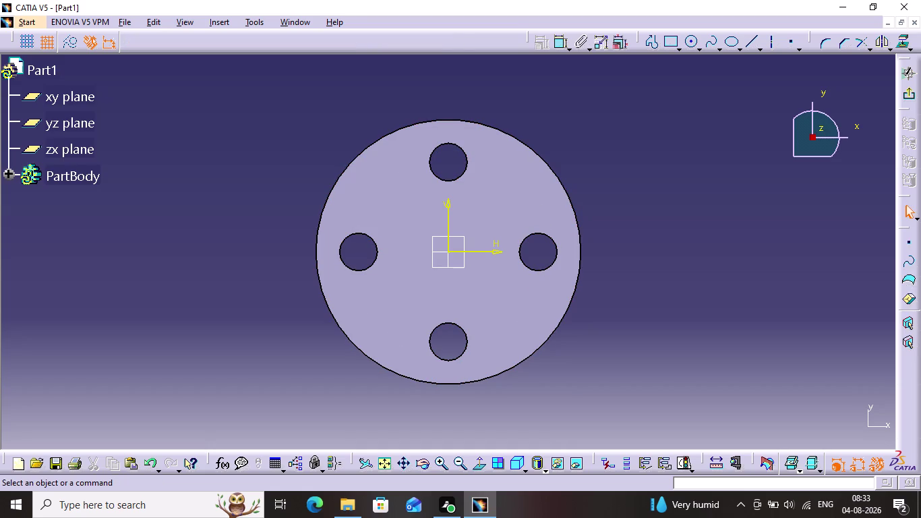